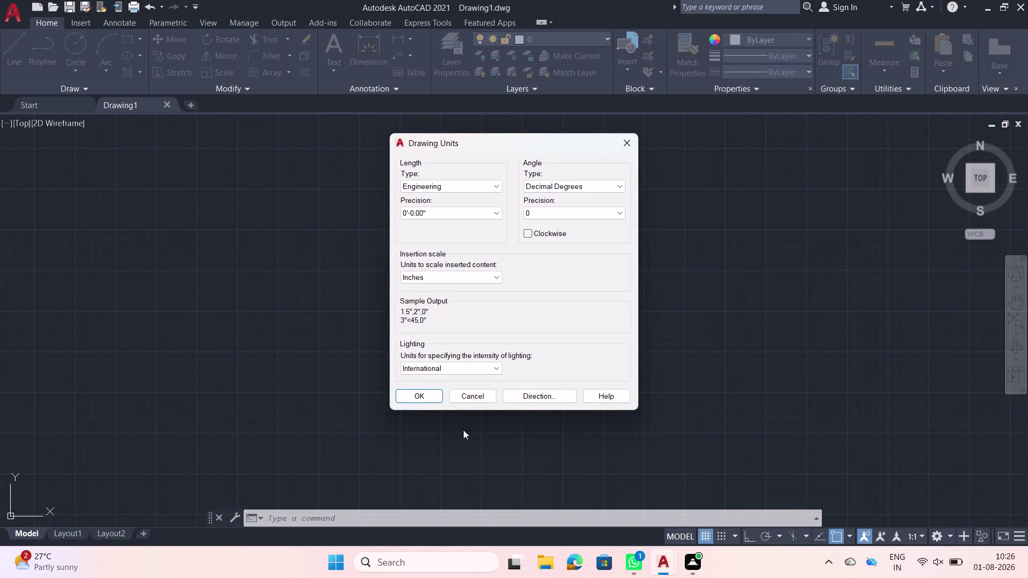
Accept the Engineering inch units, undo once, and open the Dimension Style Manager showing ISO-25 current.
click(427, 401)
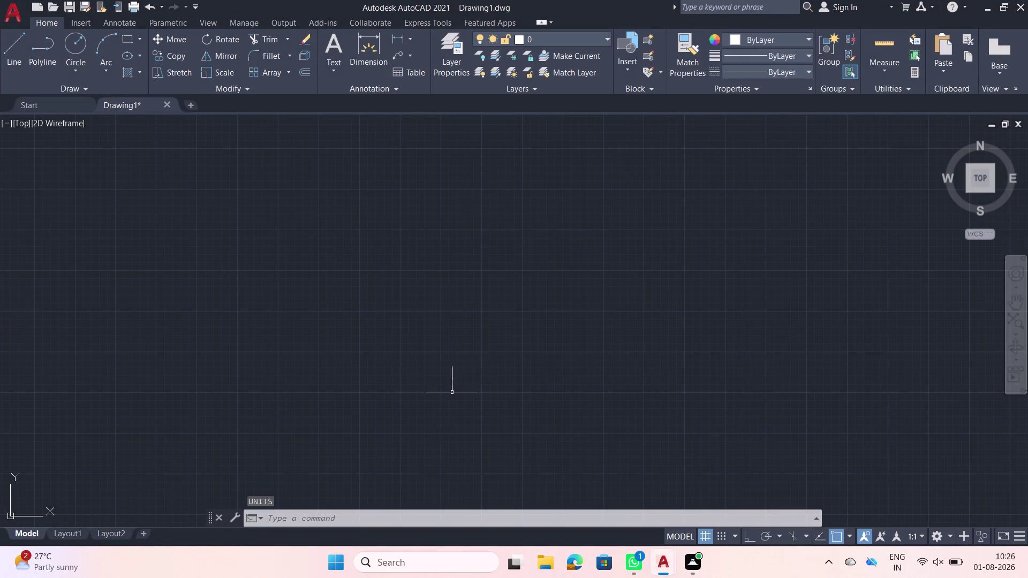
text(u)
key(space)
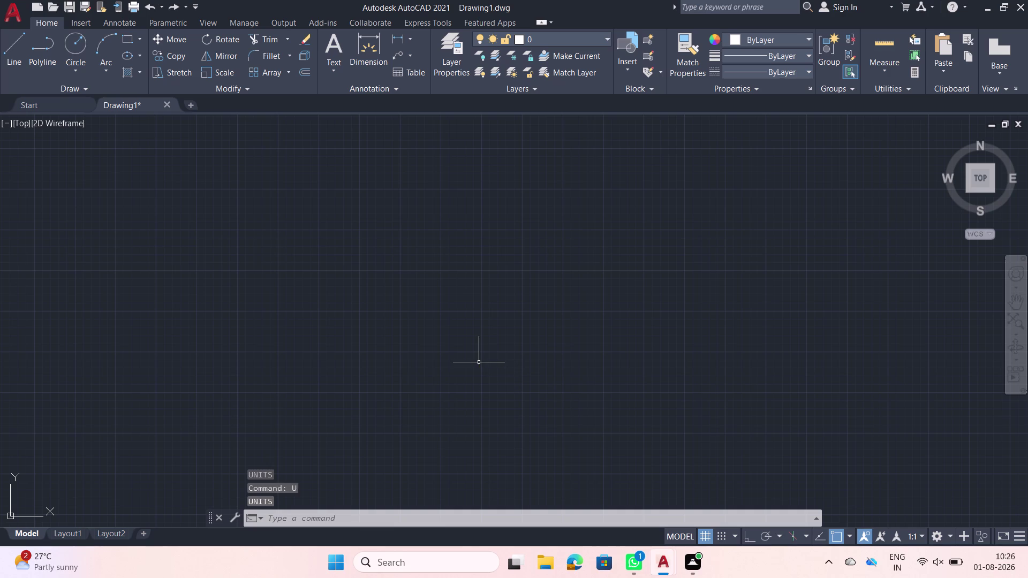
text(d)
key(space)
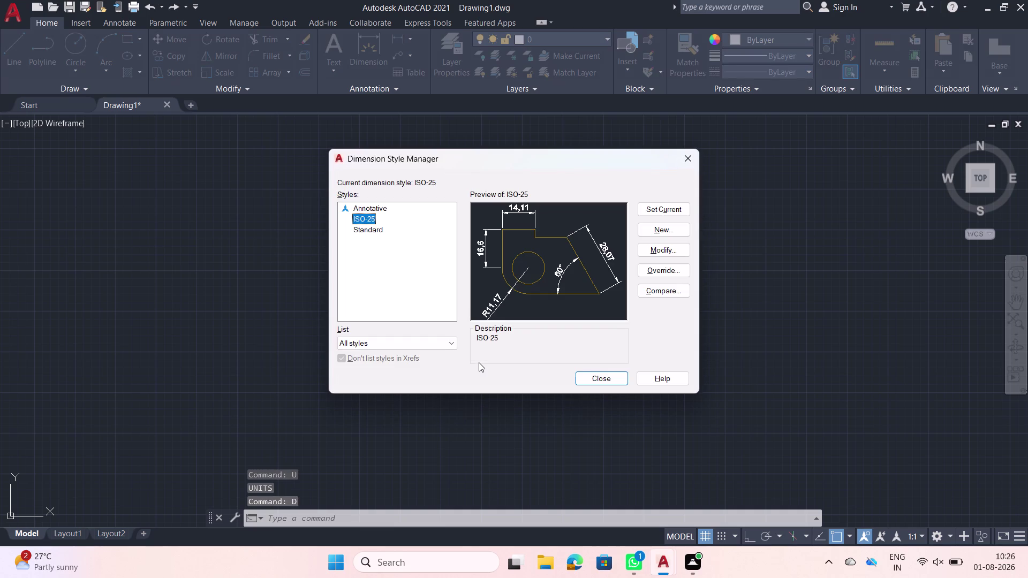